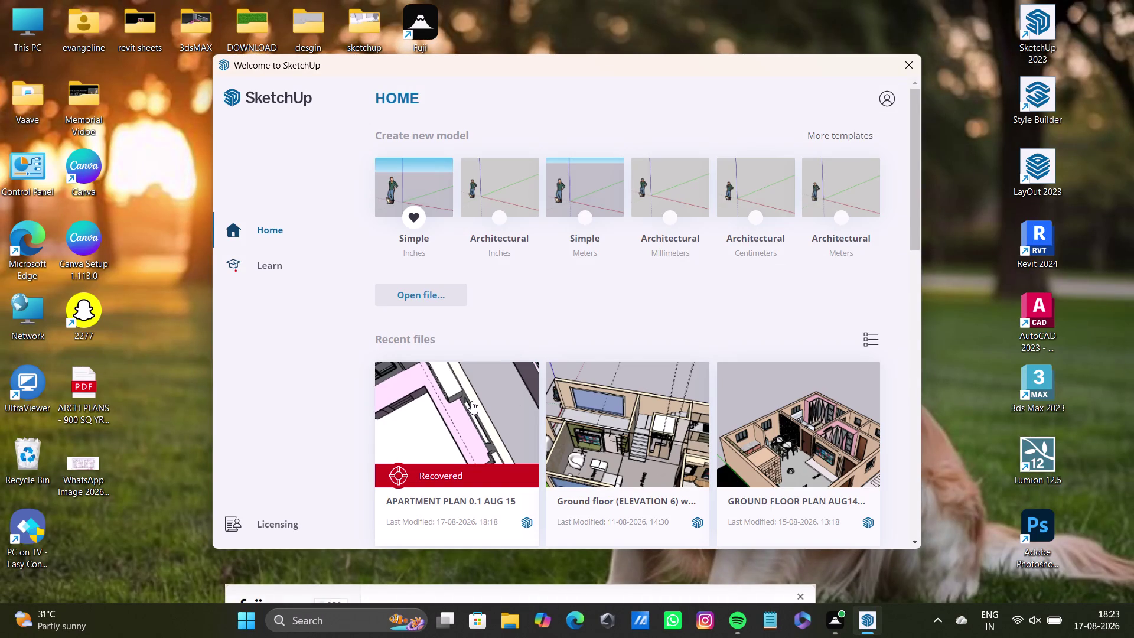
Open APARTMENT PLAN 0.1 AUG 15 from Recent files to get the recovered-versus-saved version prompt.
click(471, 401)
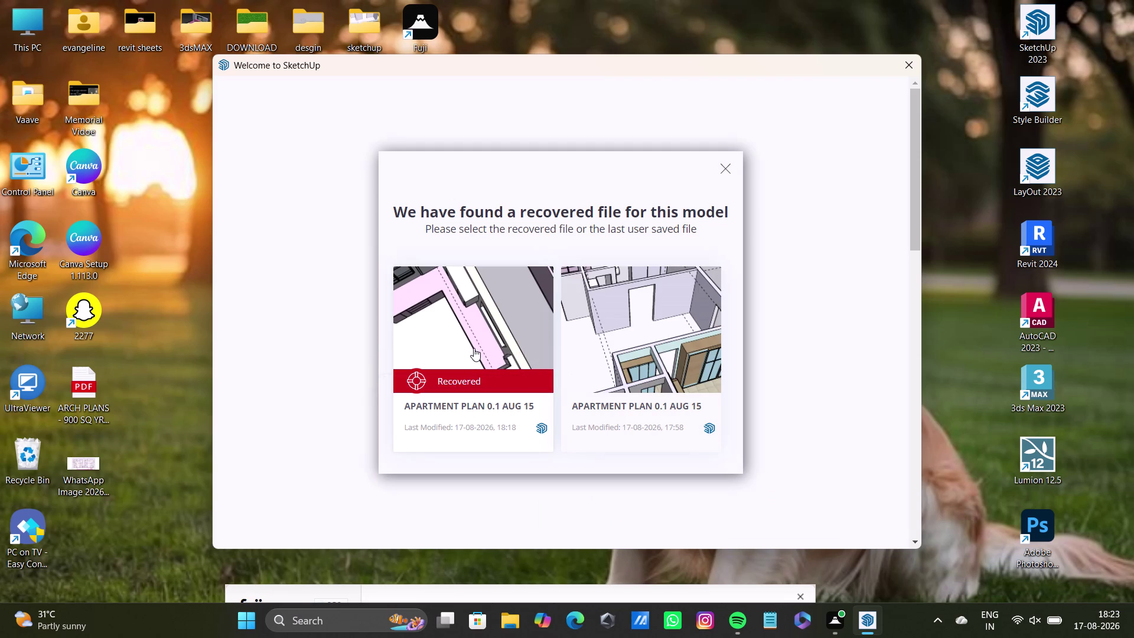